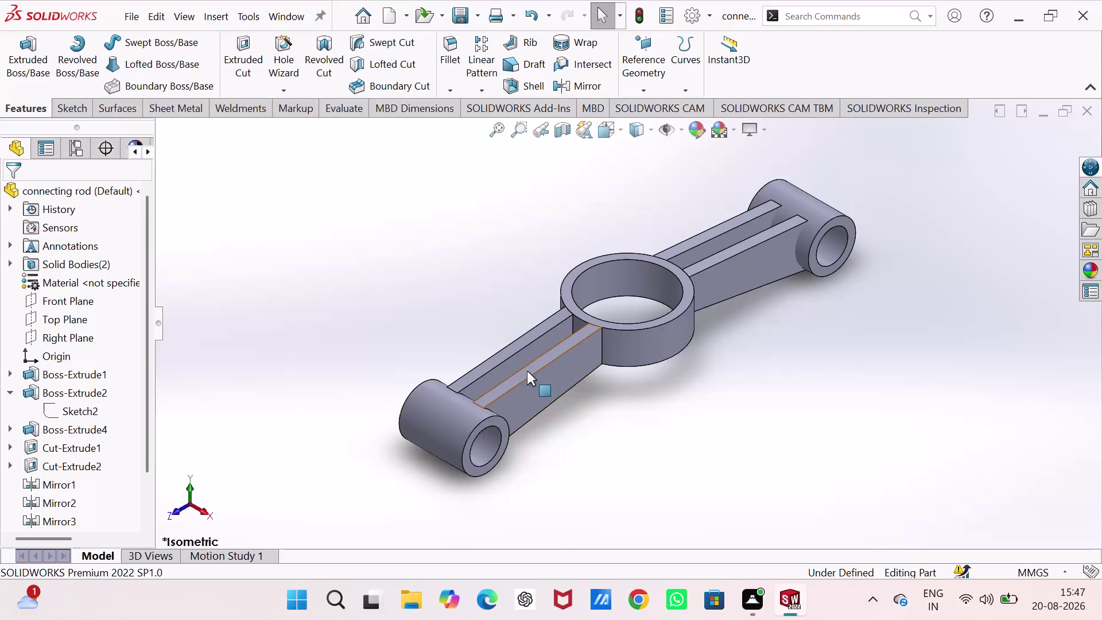
Open the end bosses' sketch for editing, then return to the model without changes.
scroll(up, 3)
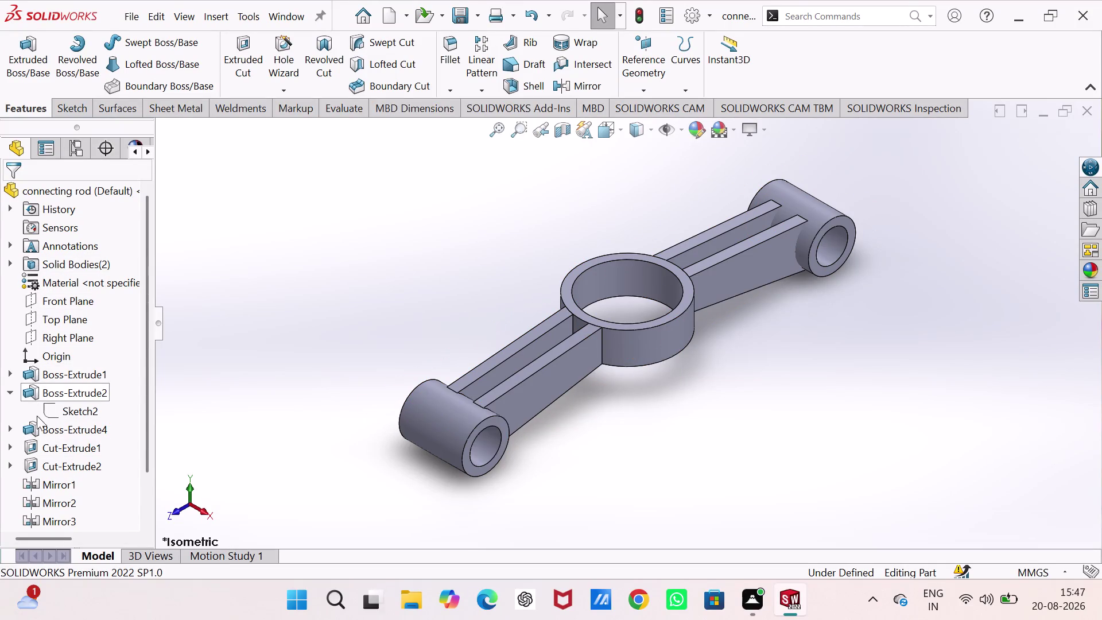
click(9, 391)
click(9, 391)
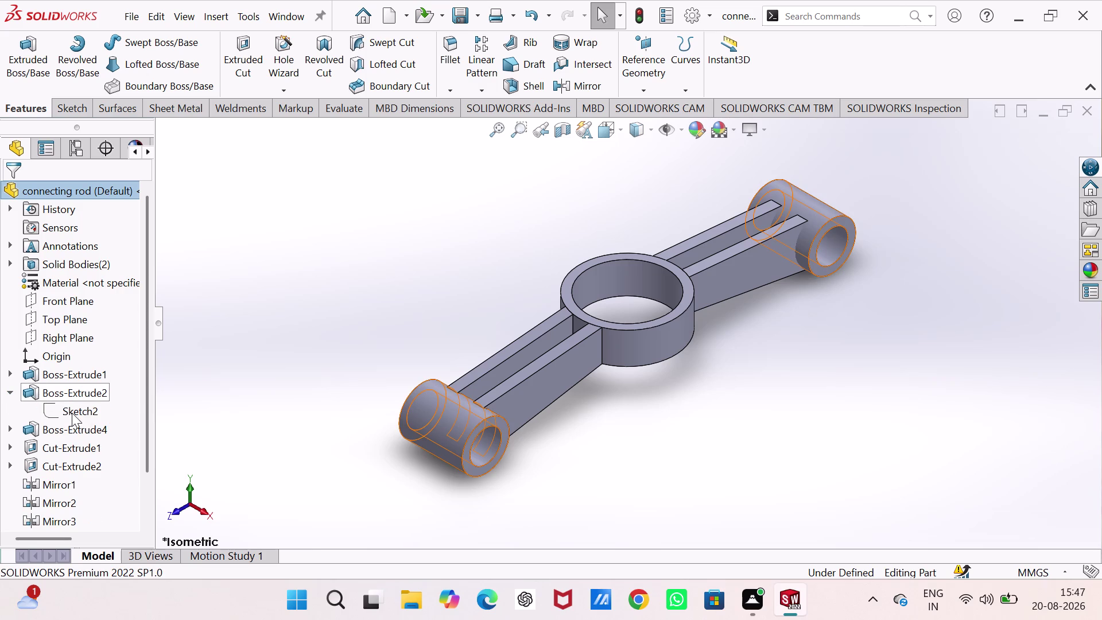
click(72, 393)
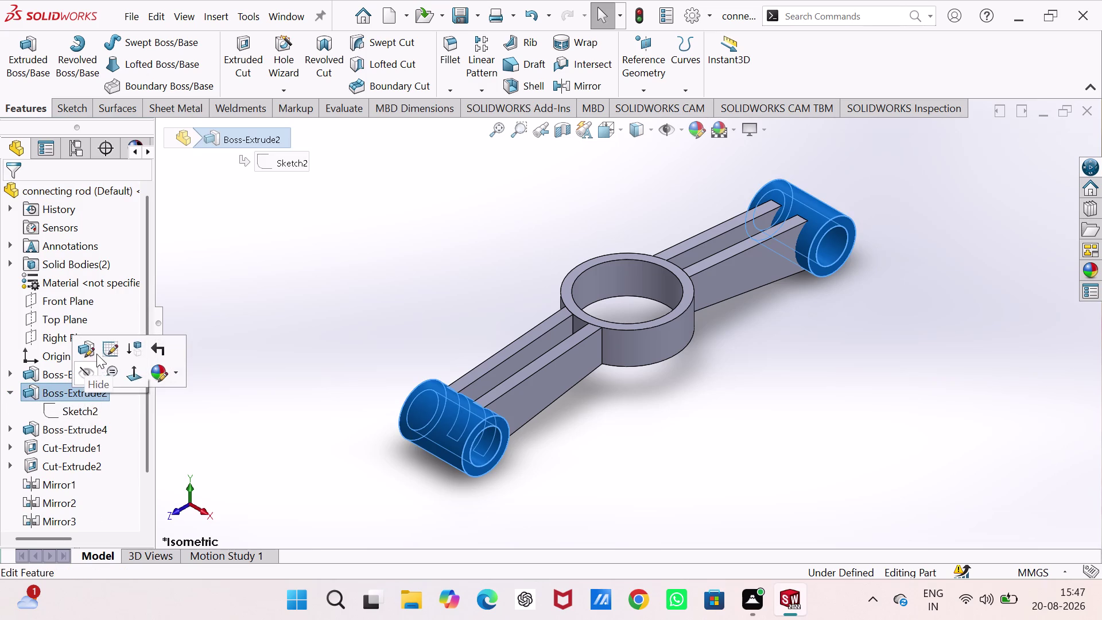
click(106, 349)
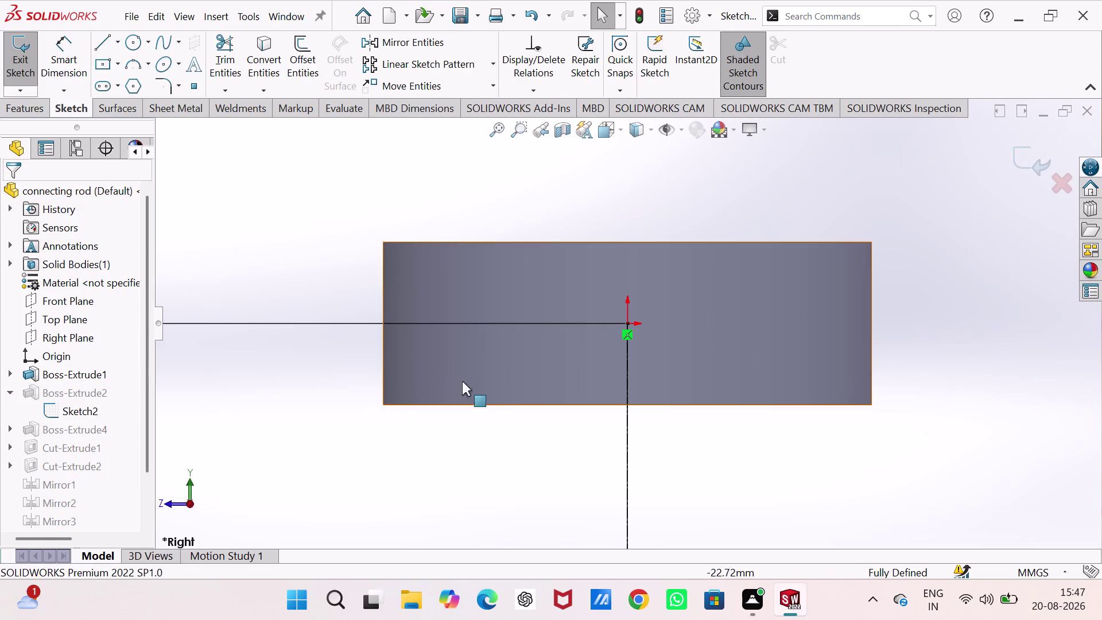
scroll(up, 3)
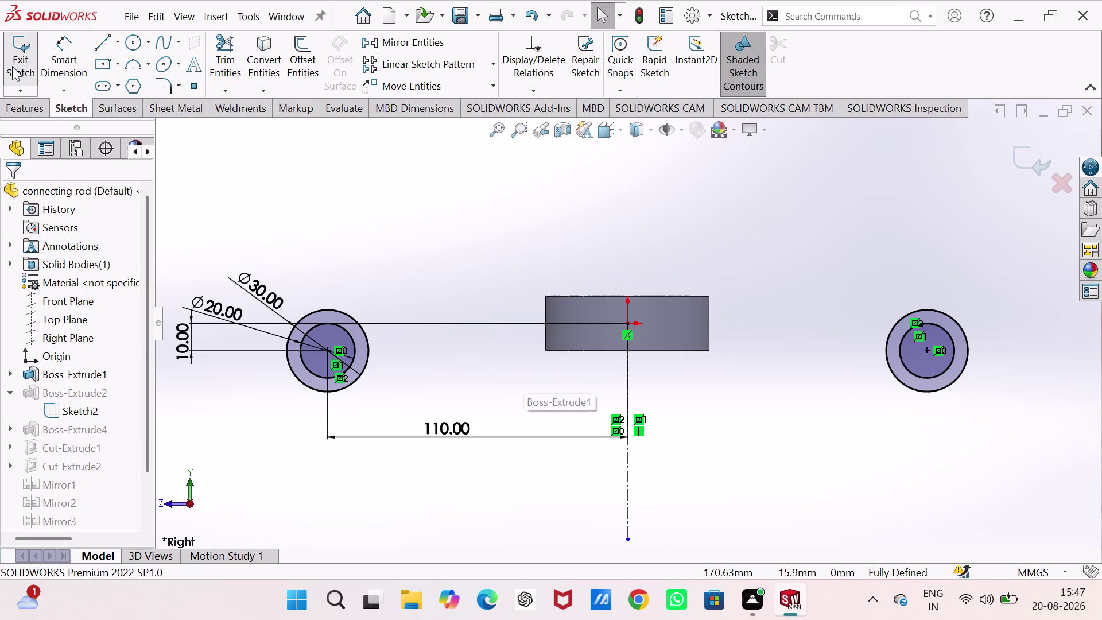
click(12, 63)
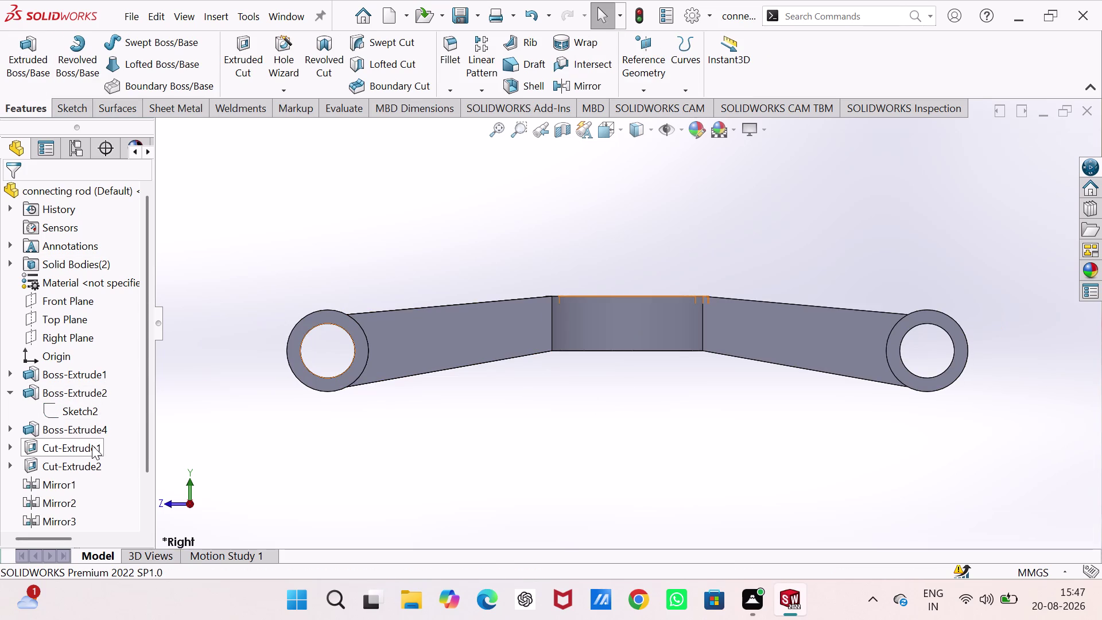
In the arm feature's sketch, change the 6.58 dimension to 10.
click(78, 432)
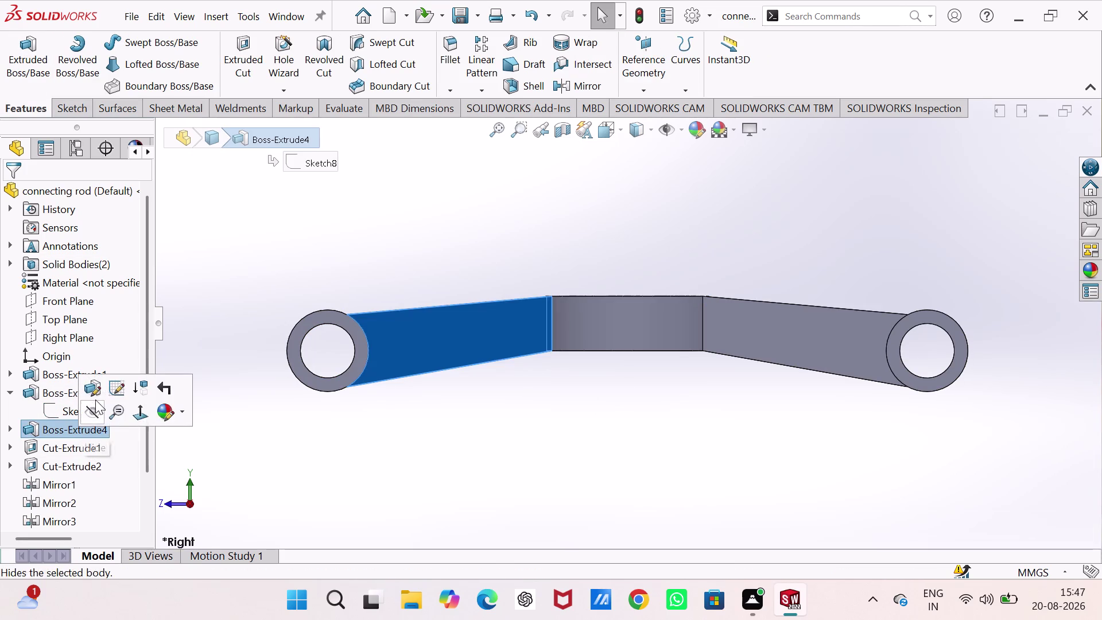
click(113, 387)
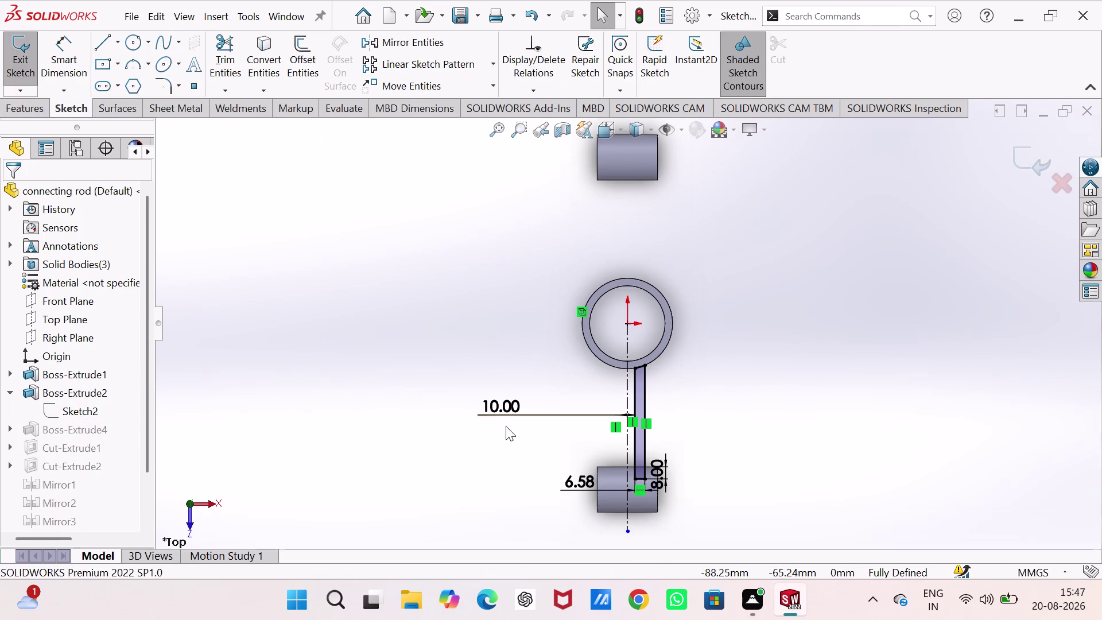
scroll(down, 3)
scroll(down, 3)
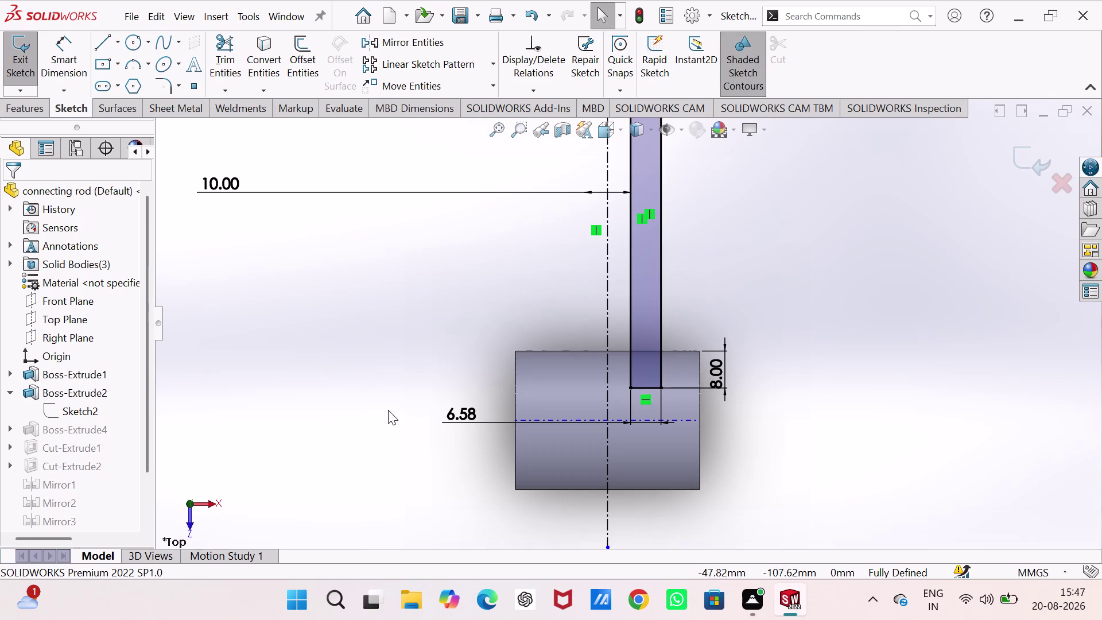
double_click(459, 415)
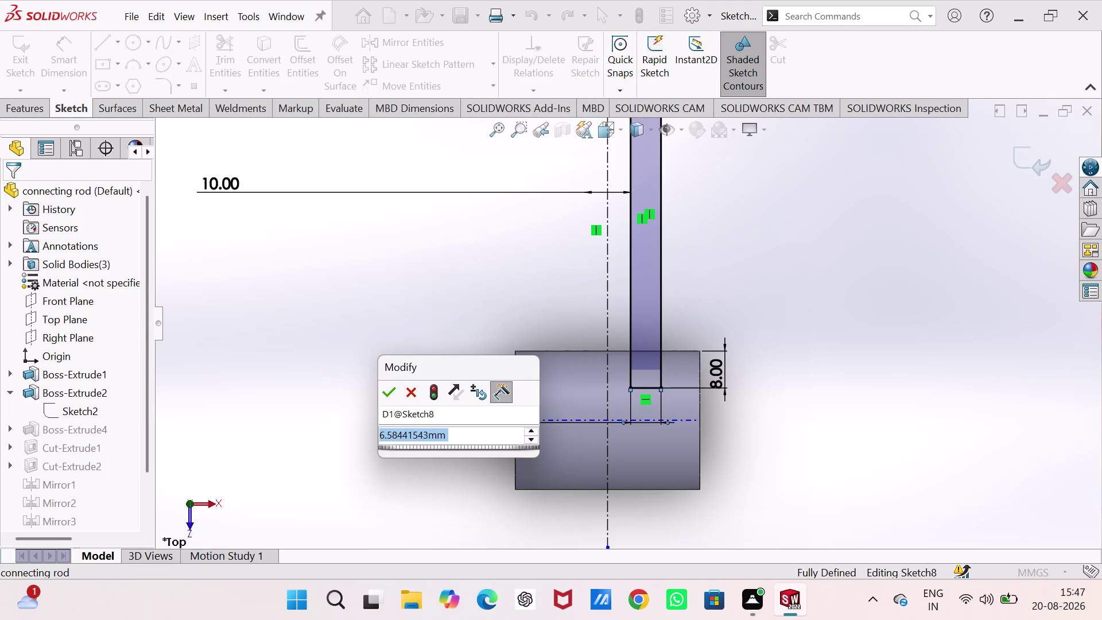
text(10)
key(Return)
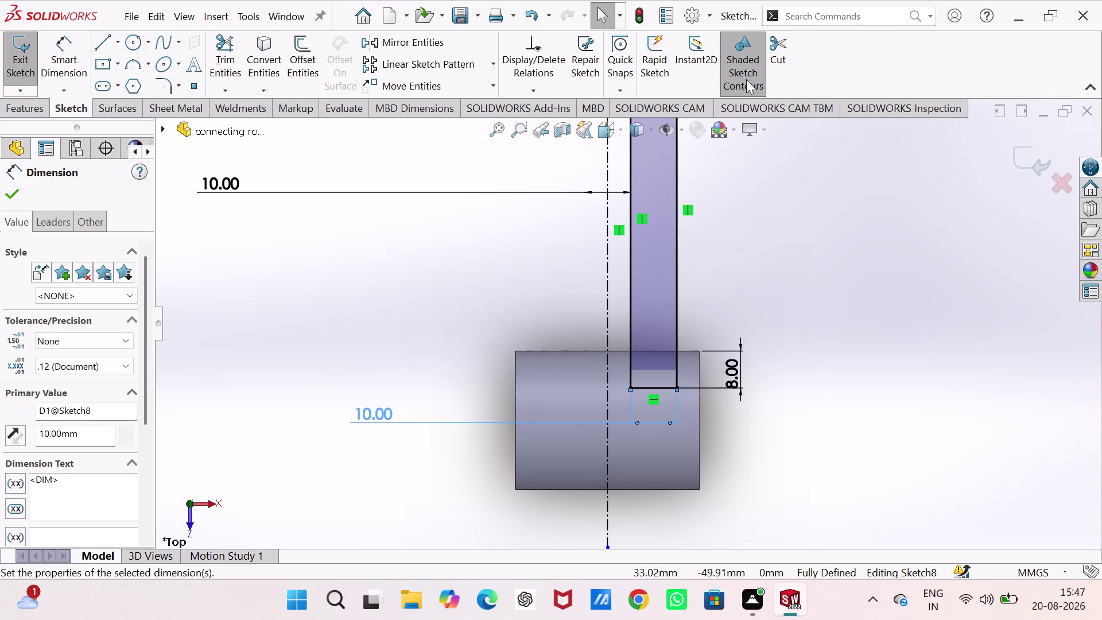
Exit the arm sketch to rebuild the wider arms, then orbit to inspect them.
click(20, 61)
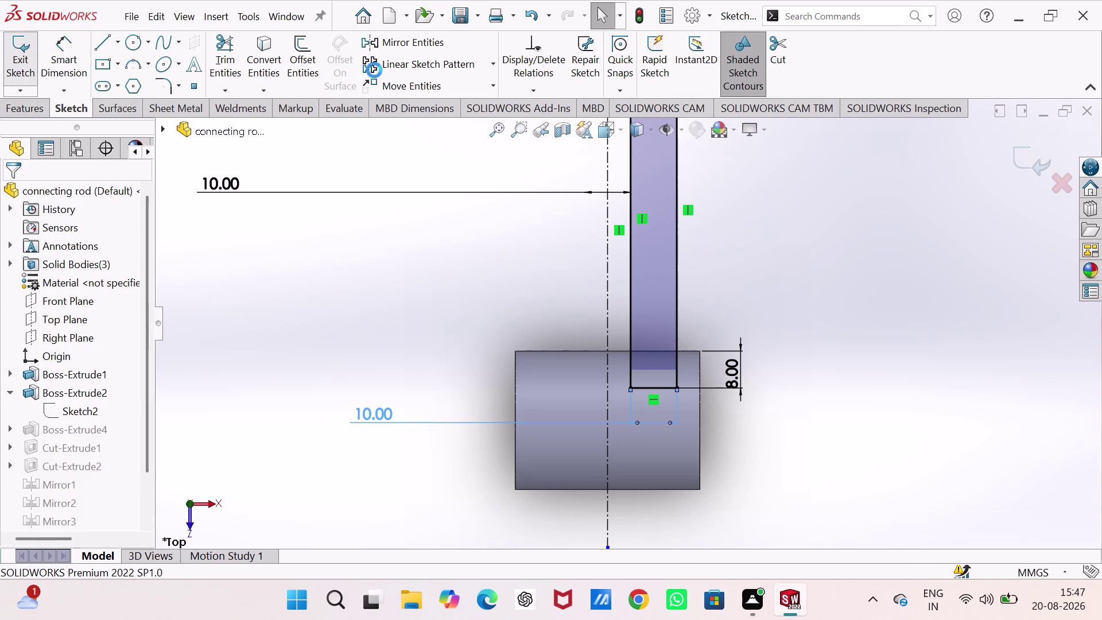
click(640, 16)
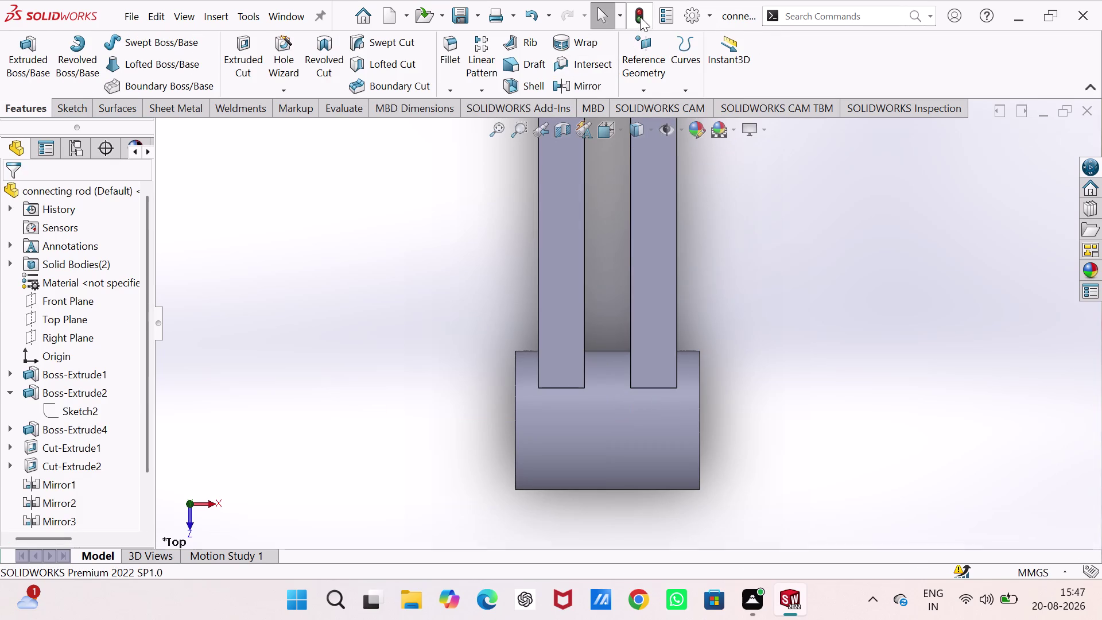
middle_drag(802, 428, 698, 391)
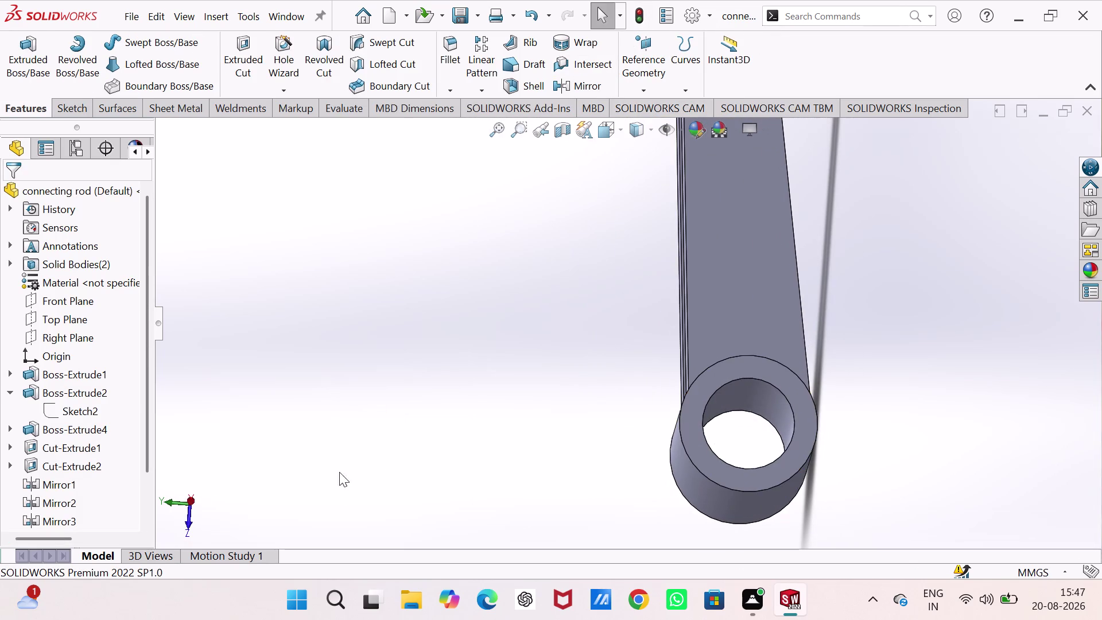
scroll(up, 3)
scroll(up, 3)
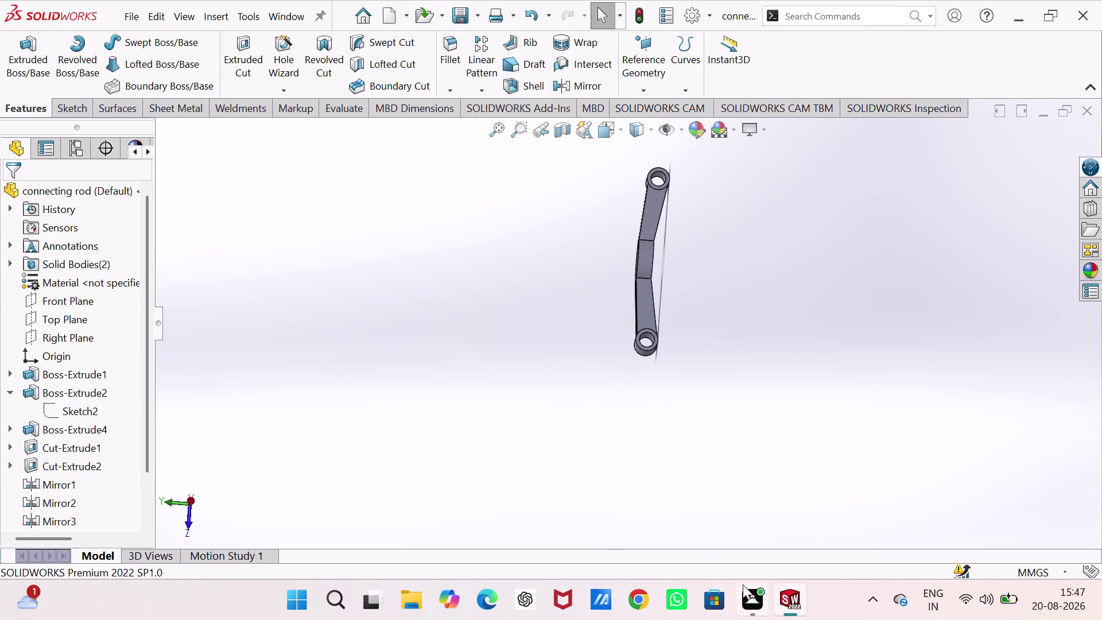